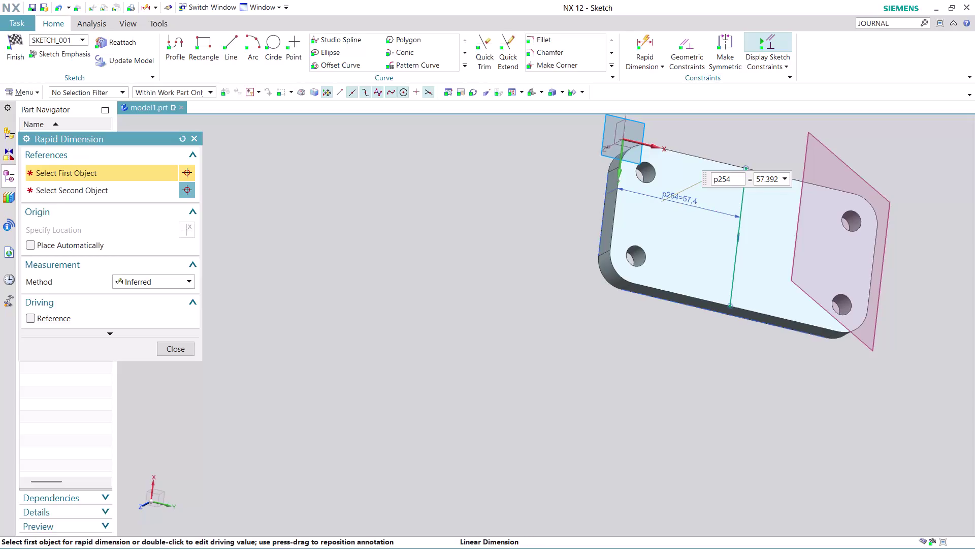
Change the p254 vertical line dimension from 57.392 to 49 and finish the sketch.
click(759, 181)
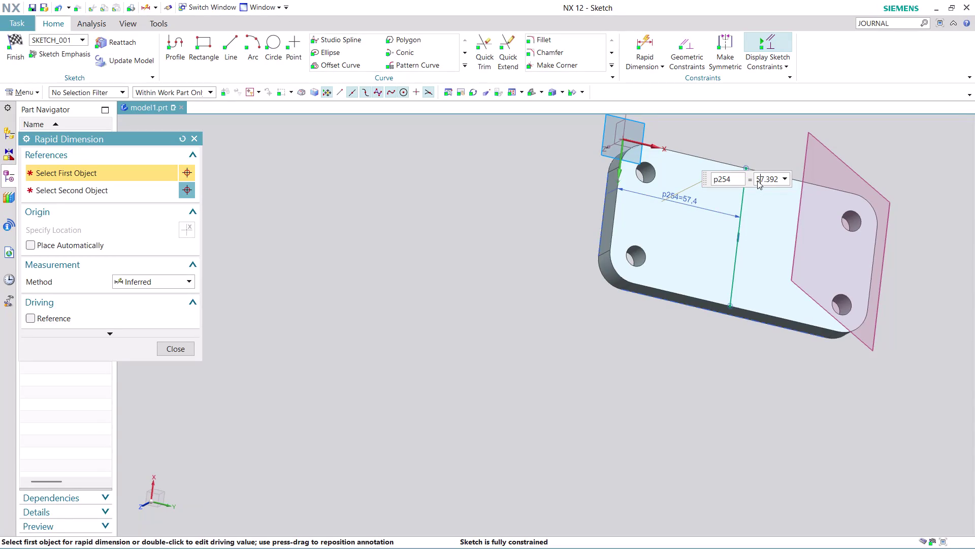
drag(756, 176, 786, 176)
key(4)
key(9)
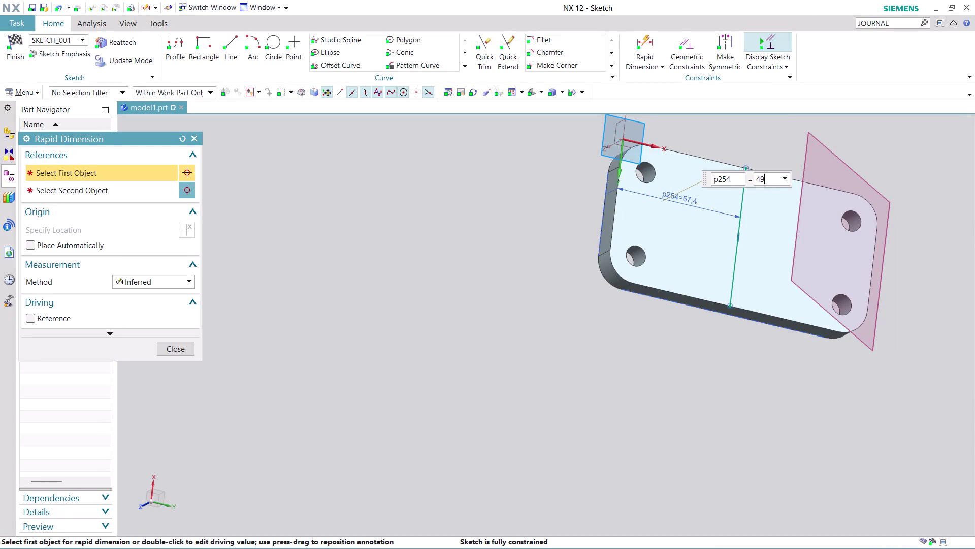
key(Return)
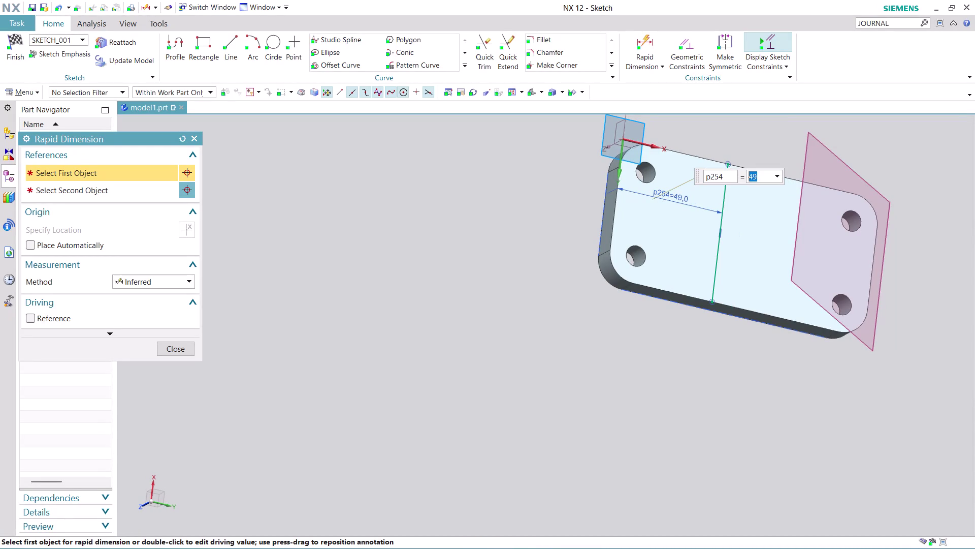
click(184, 350)
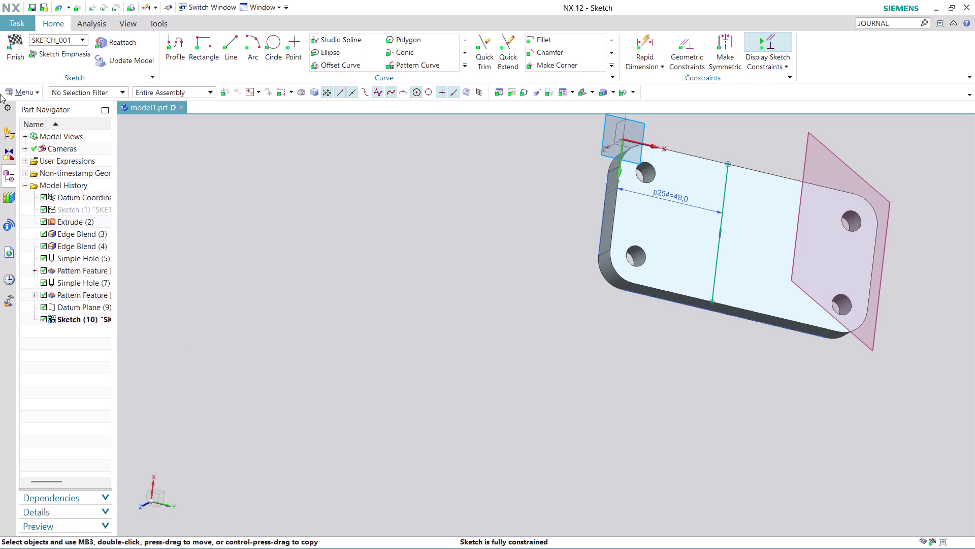
click(16, 51)
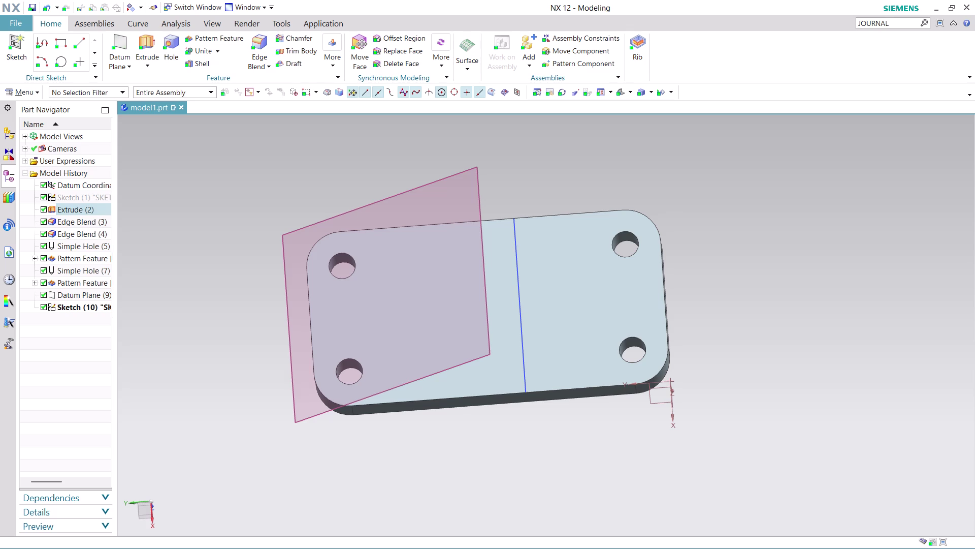
Select the datum plane via QuickPick and start a new sketch from Menu > Insert > Sketch.
click(482, 257)
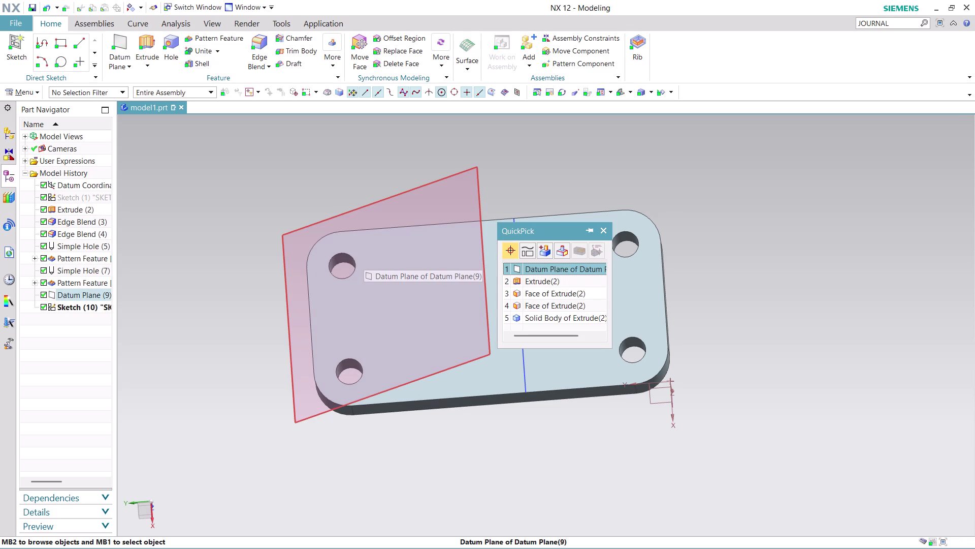
click(544, 267)
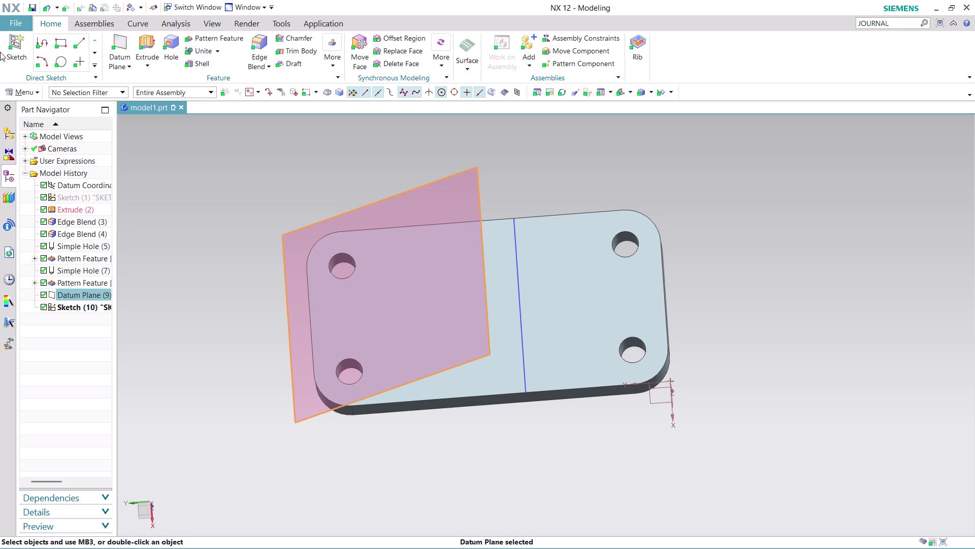
click(16, 93)
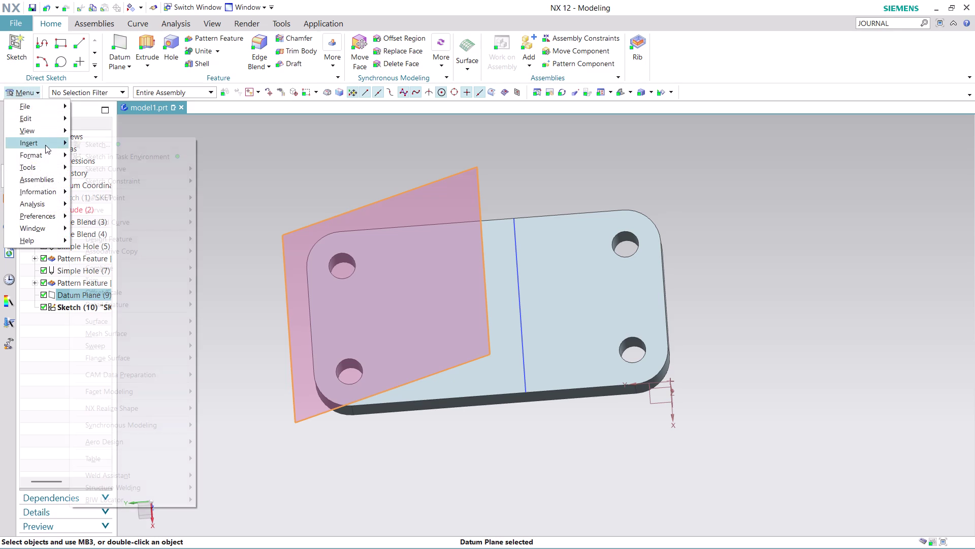
click(118, 156)
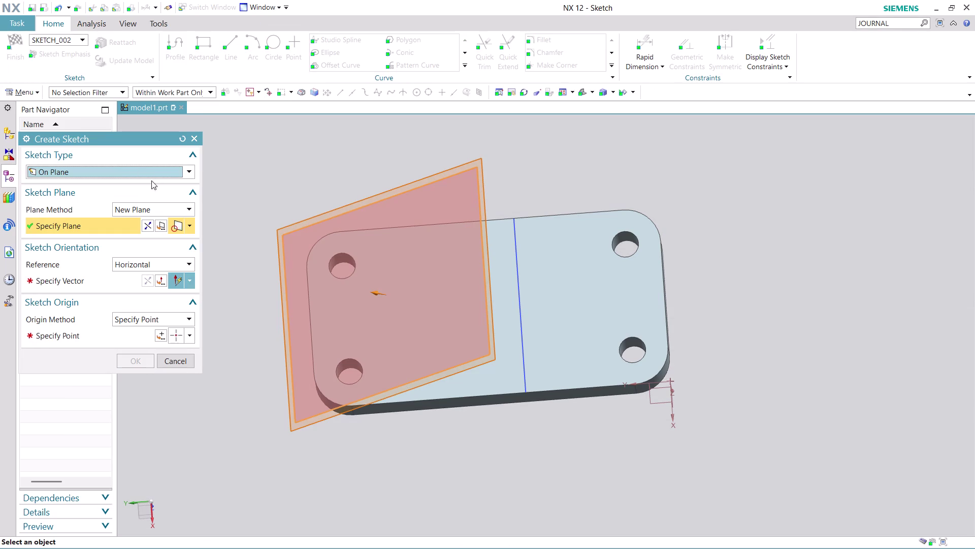
Set the sketch's horizontal vector and origin at the plate corner, then enter sketch mode.
click(96, 276)
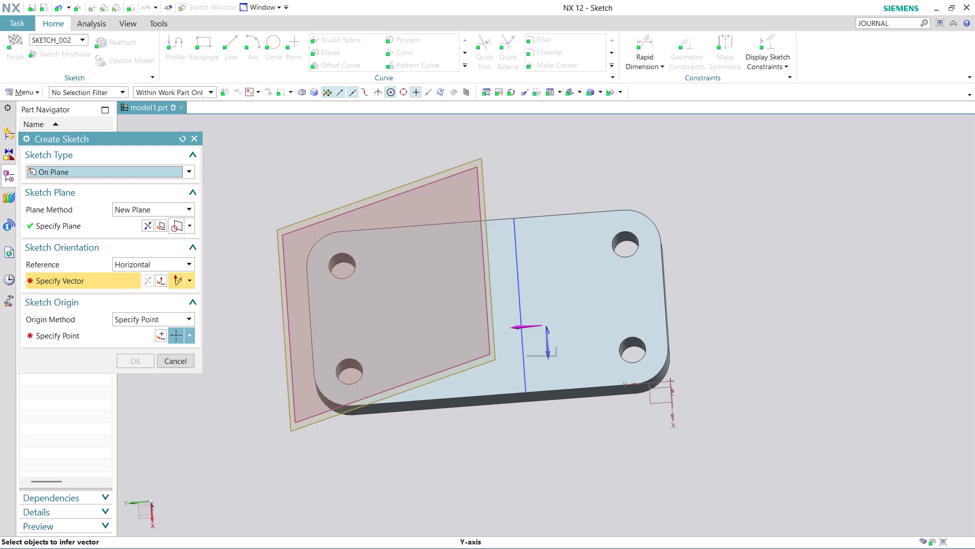
click(548, 346)
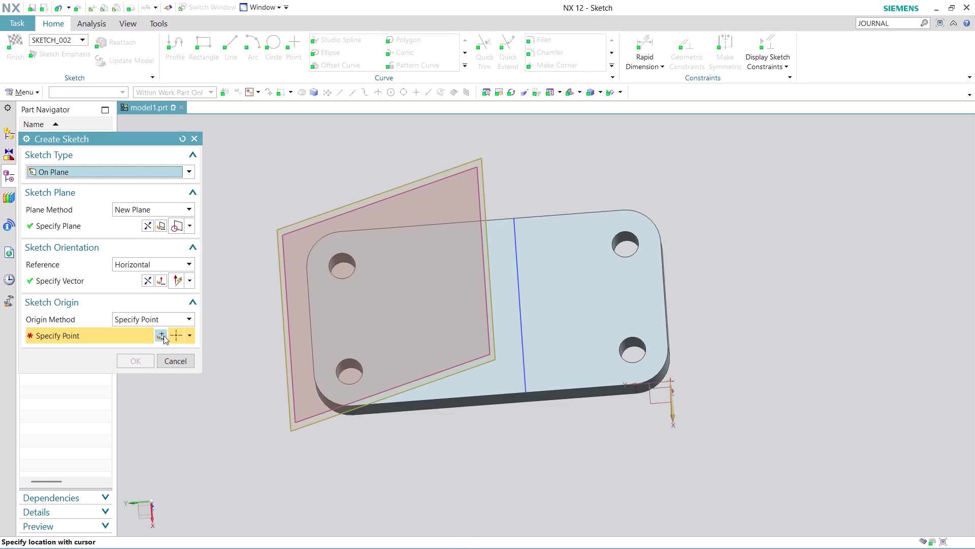
click(163, 335)
click(138, 351)
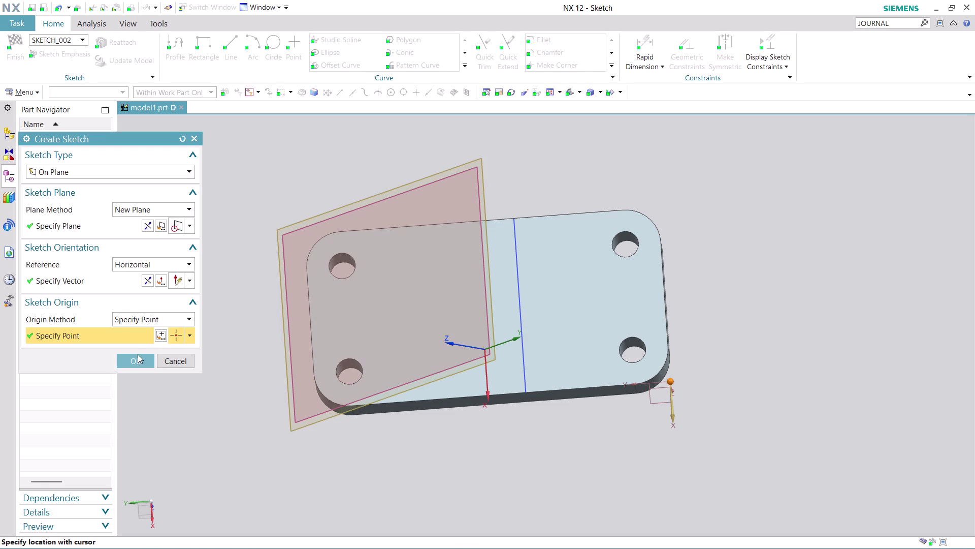
click(138, 355)
Draw outer and inner concentric circles centred on Line5's midpoint, then edit the outer diameter.
scroll(down, 3)
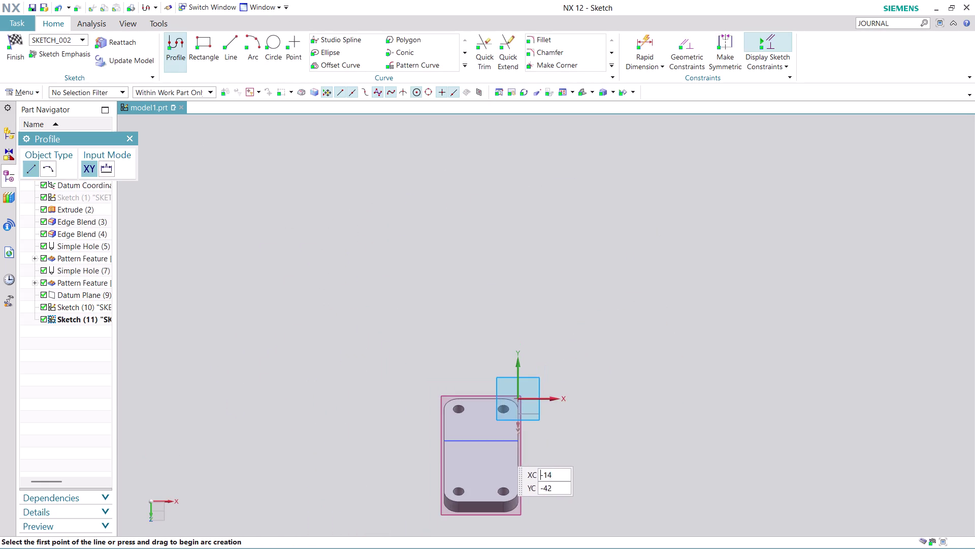
scroll(up, 3)
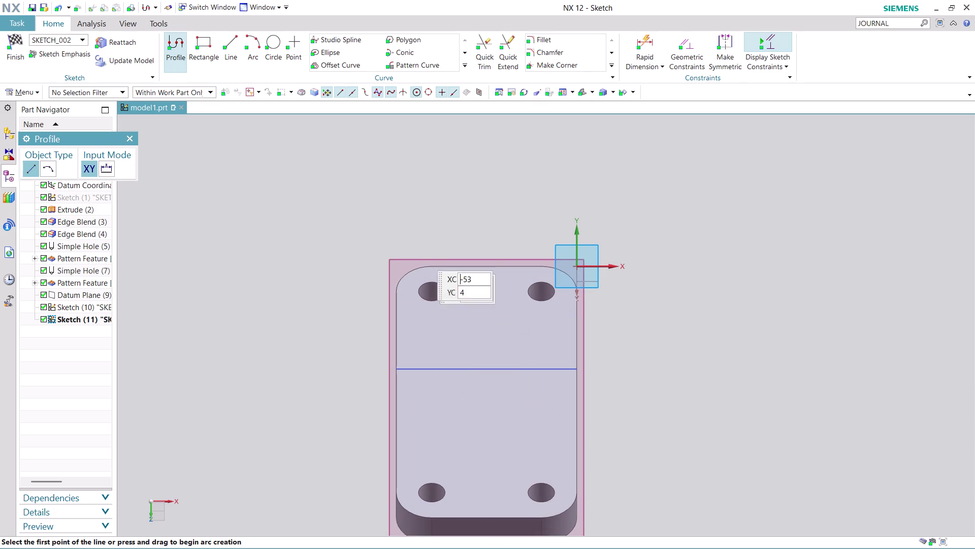
click(270, 42)
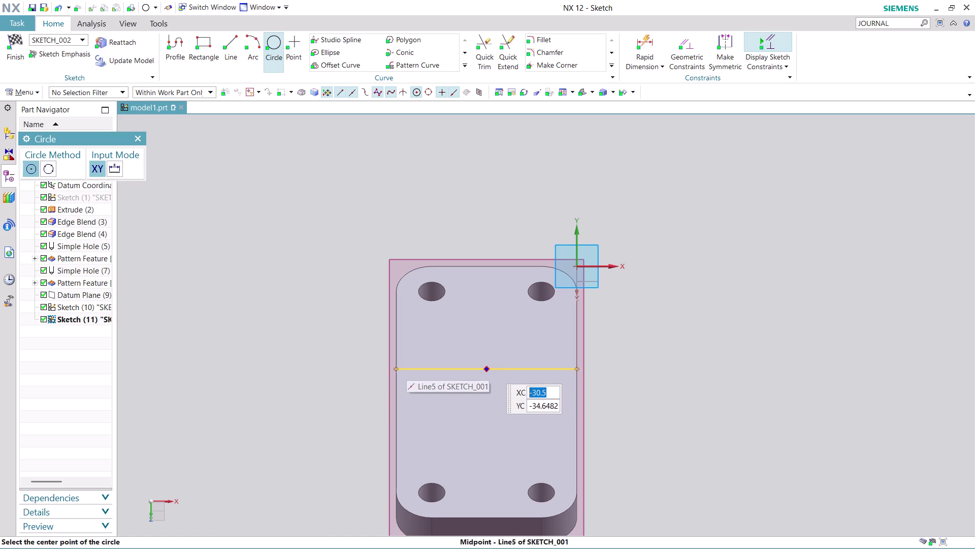
click(488, 367)
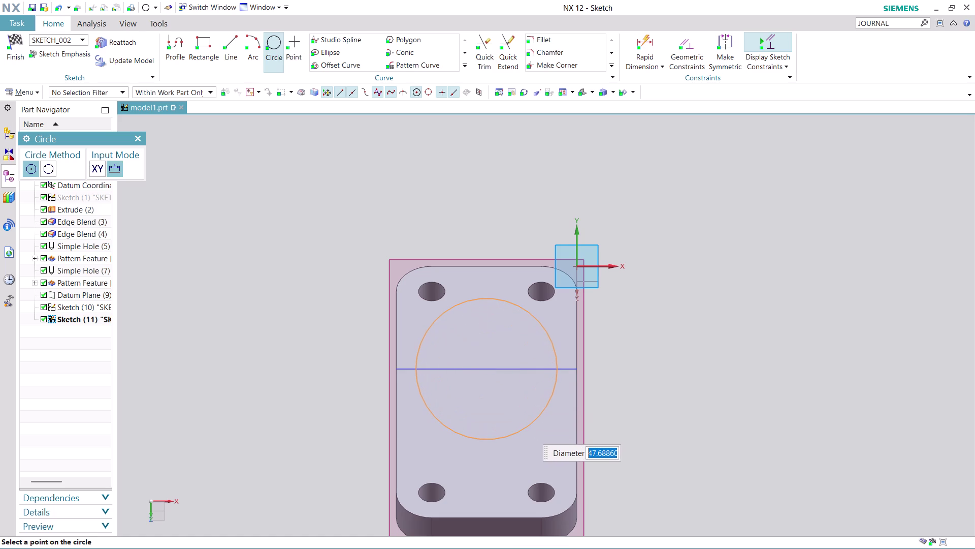
click(527, 427)
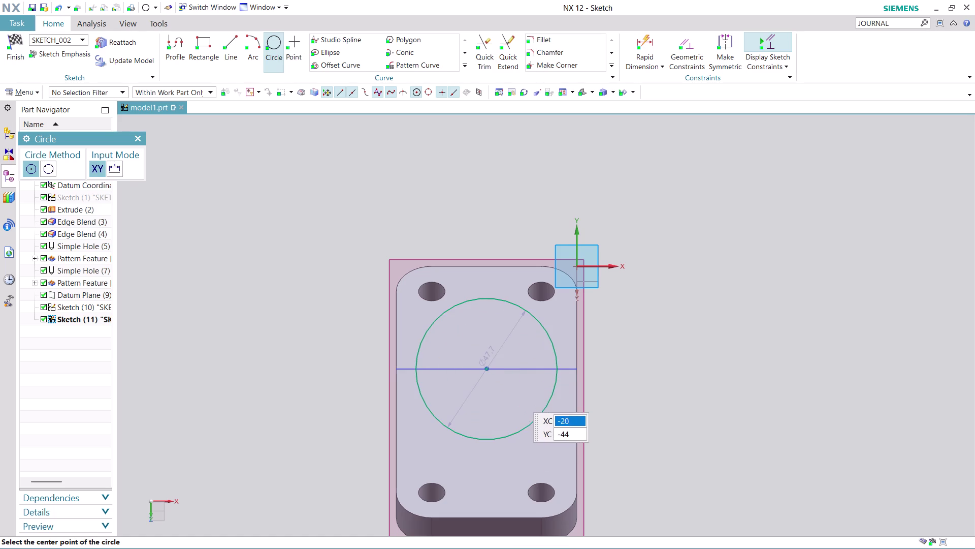
click(488, 367)
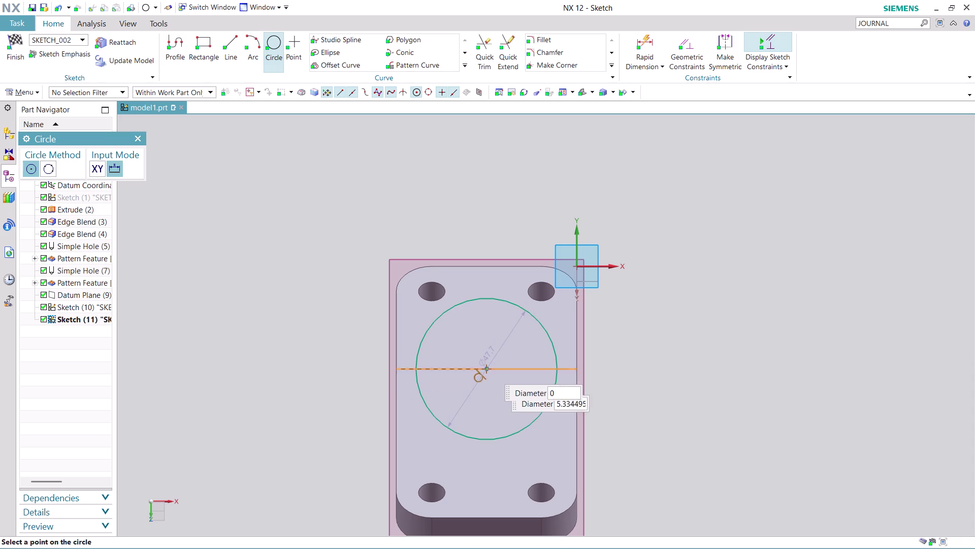
click(513, 407)
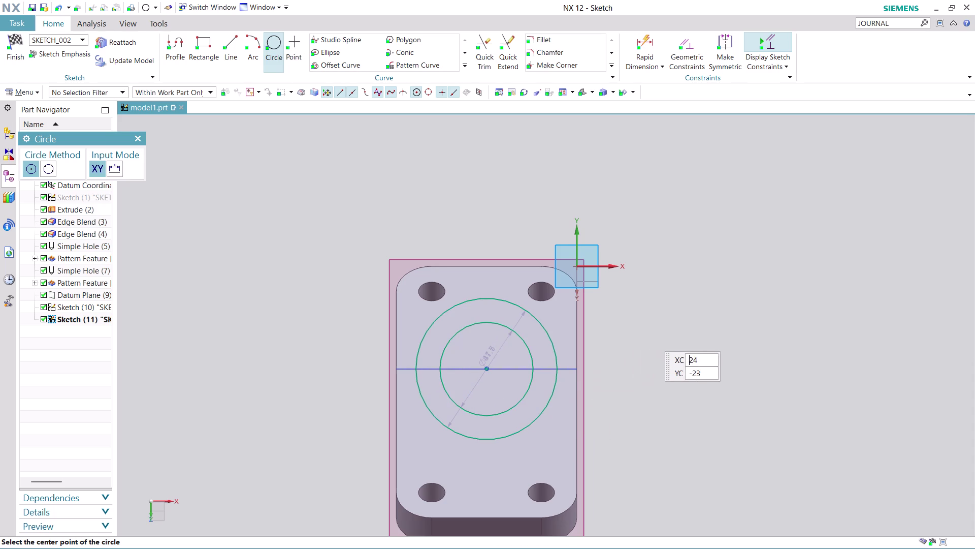
key(Escape)
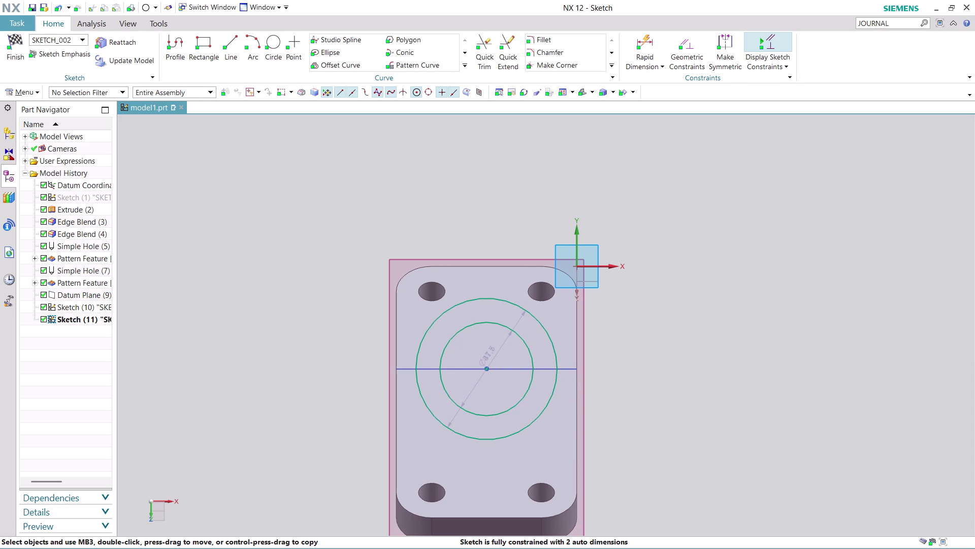
key(Escape)
double_click(520, 316)
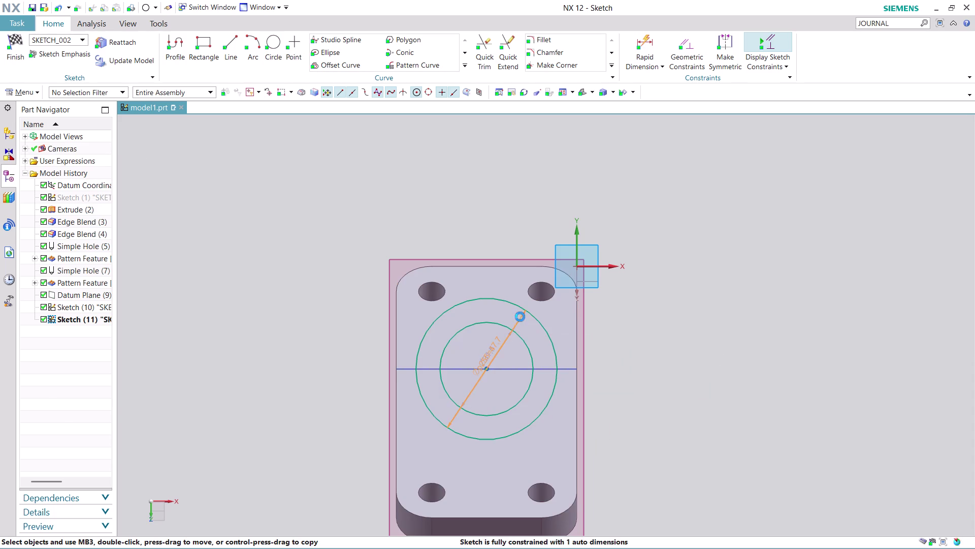